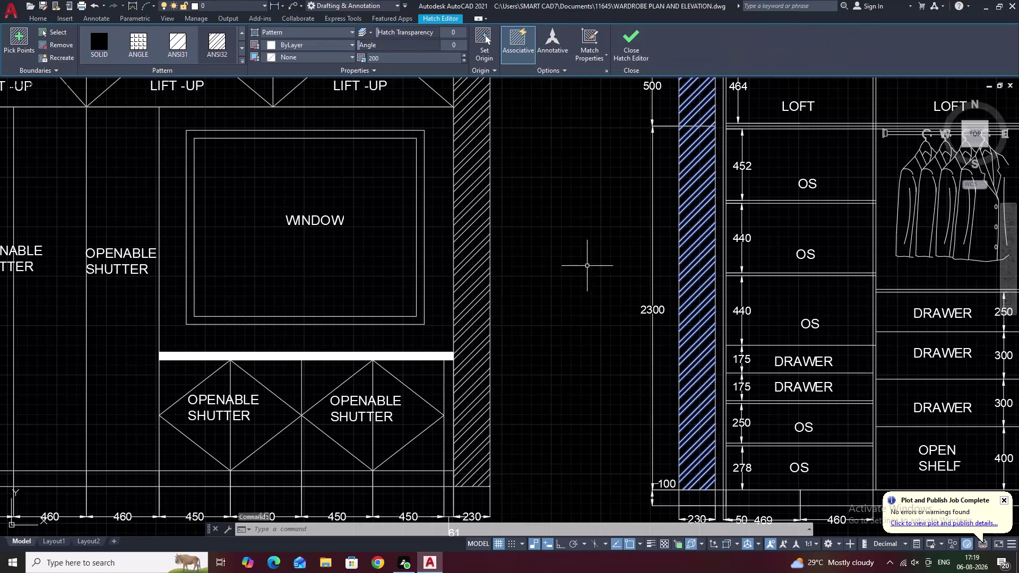
Change the left wall hatch scale in the elevation without shutter from 200 to 500.
drag(416, 56, 356, 57)
key(BackSpace)
text(5)
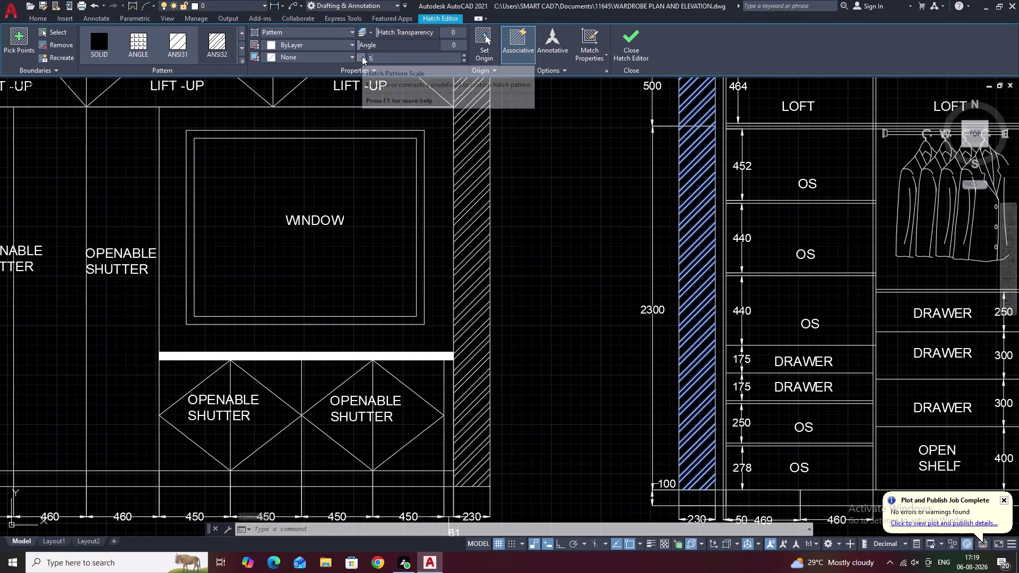
text(00)
click(575, 154)
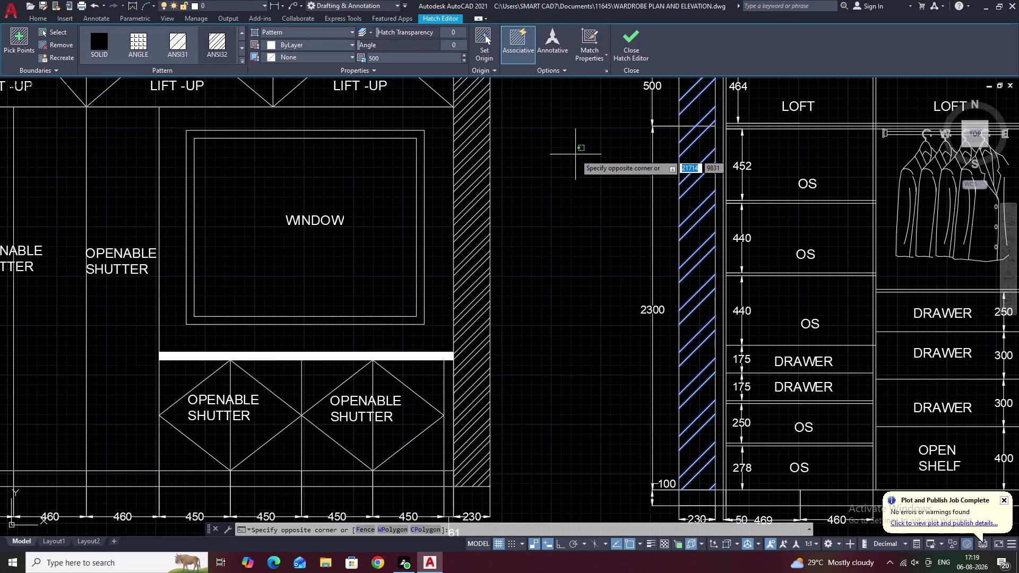
key(Escape)
key(Escape)
scroll(down, 3)
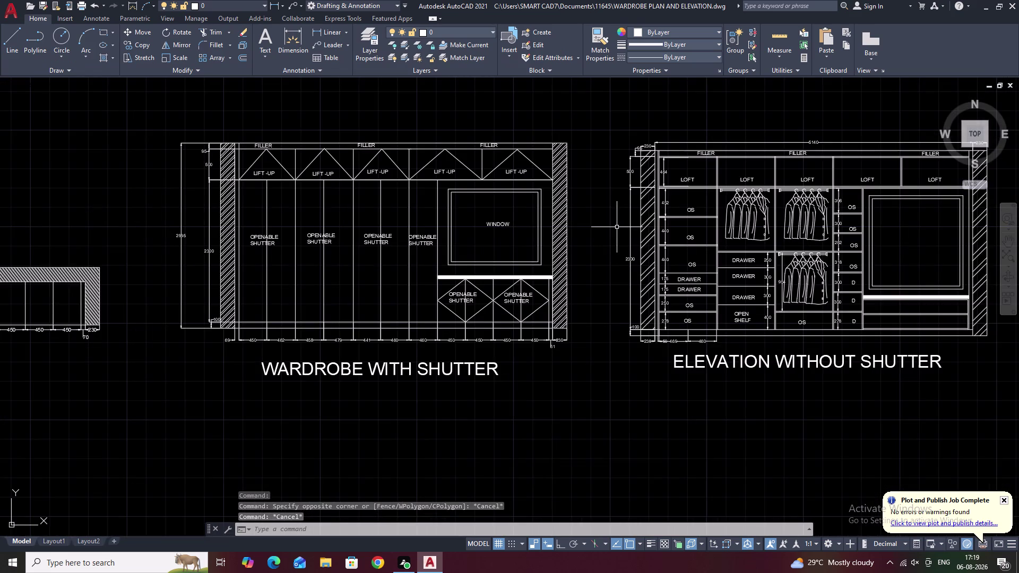
Raise both side-wall hatches of the elevation with shutter from scale 200 to 500.
middle_drag(617, 227, 587, 236)
click(529, 239)
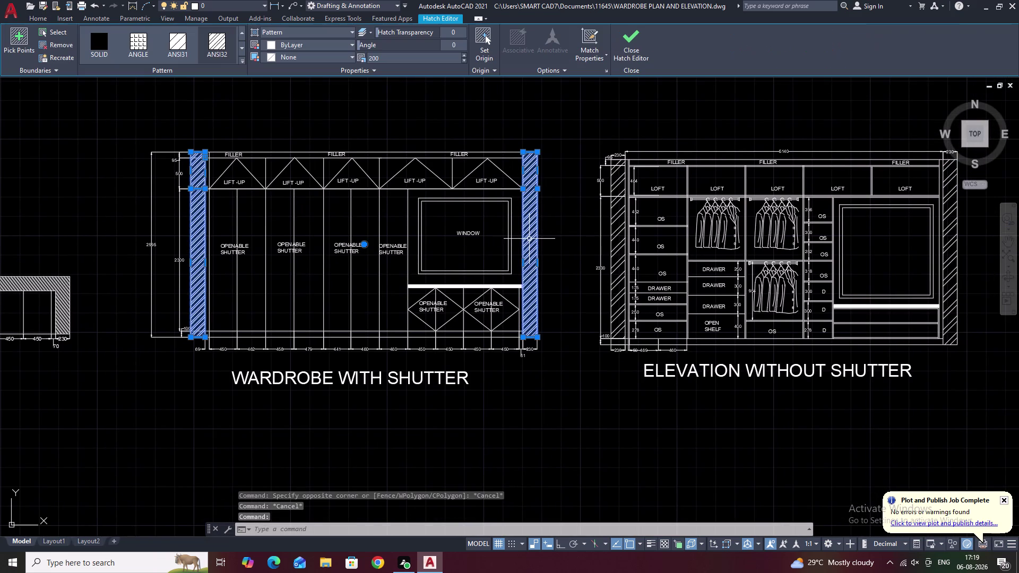
drag(402, 60, 365, 56)
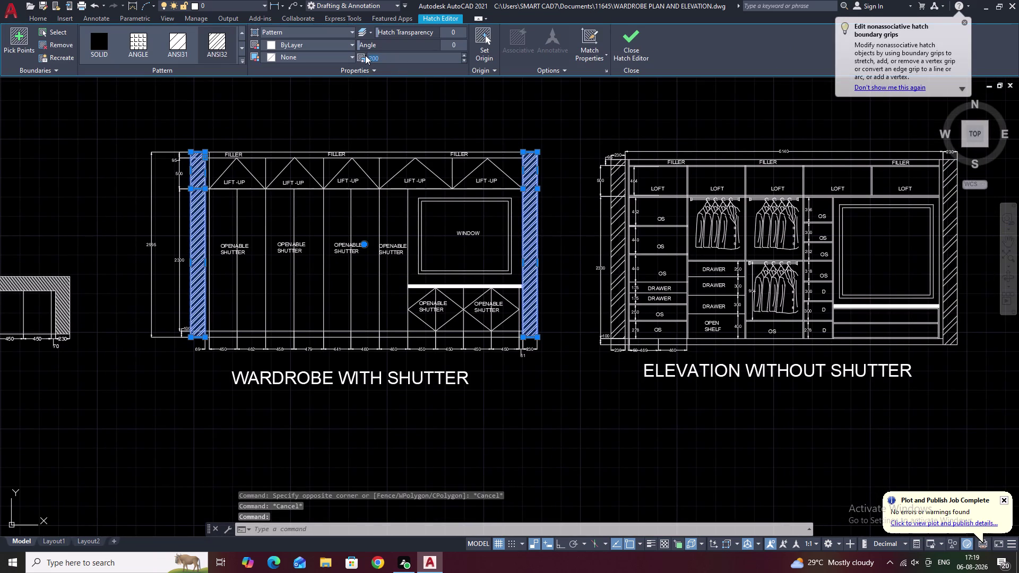
key(BackSpace)
text(500)
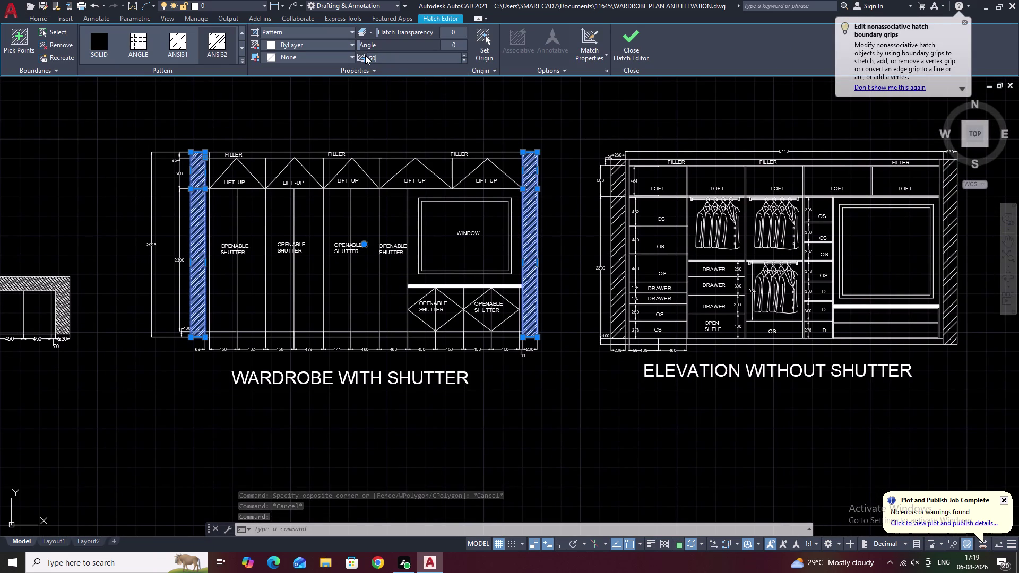
click(397, 83)
key(Escape)
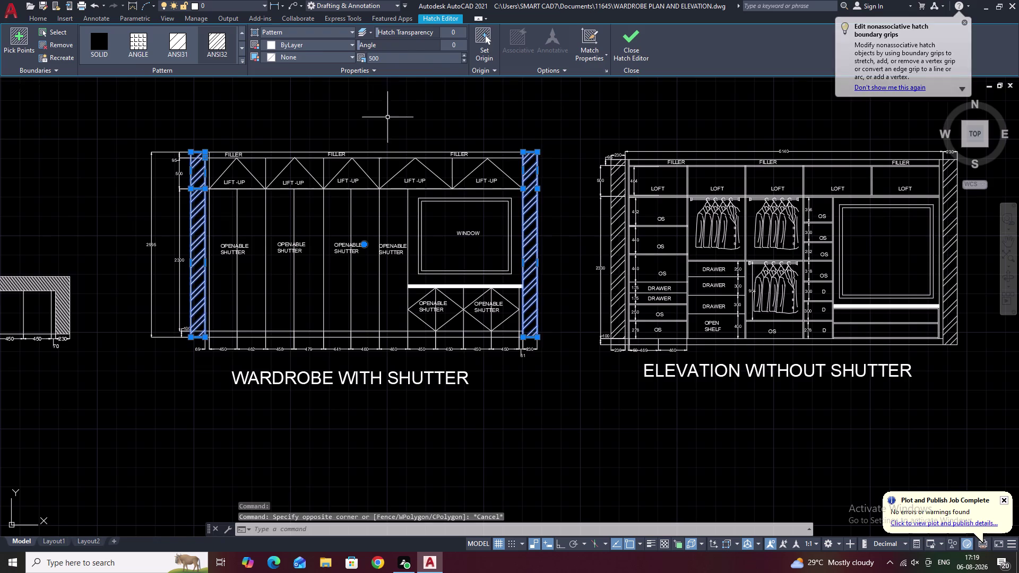
key(Escape)
key(Escape)
Set the plan's wall hatch to pattern scale 500.
middle_drag(281, 145, 612, 166)
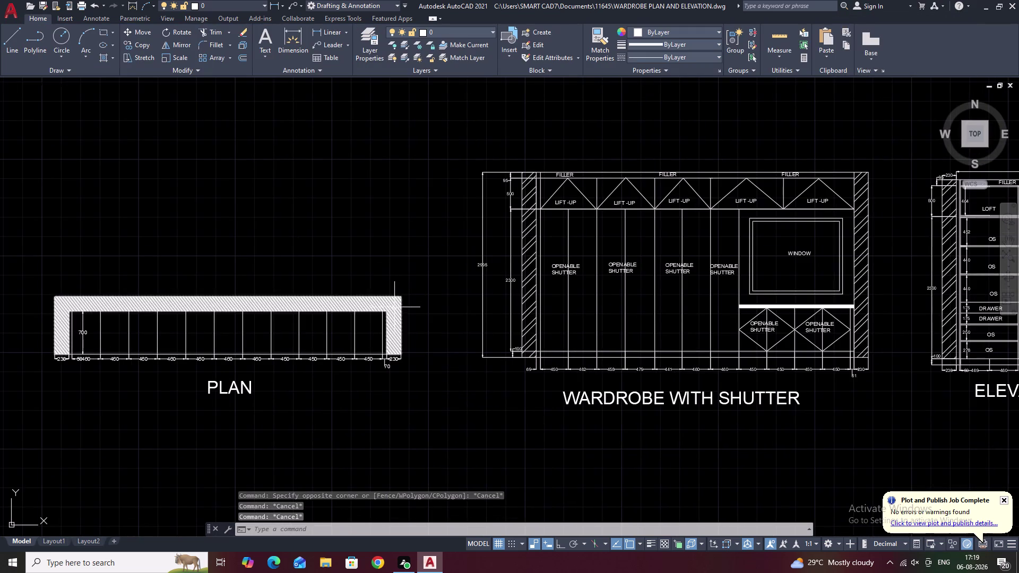
click(395, 309)
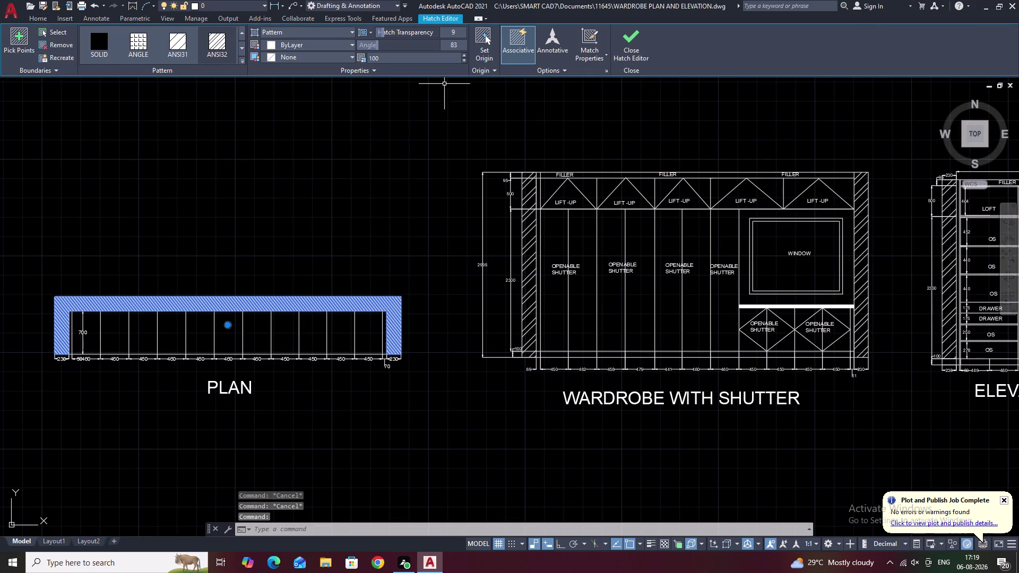
drag(407, 55, 352, 57)
key(BackSpace)
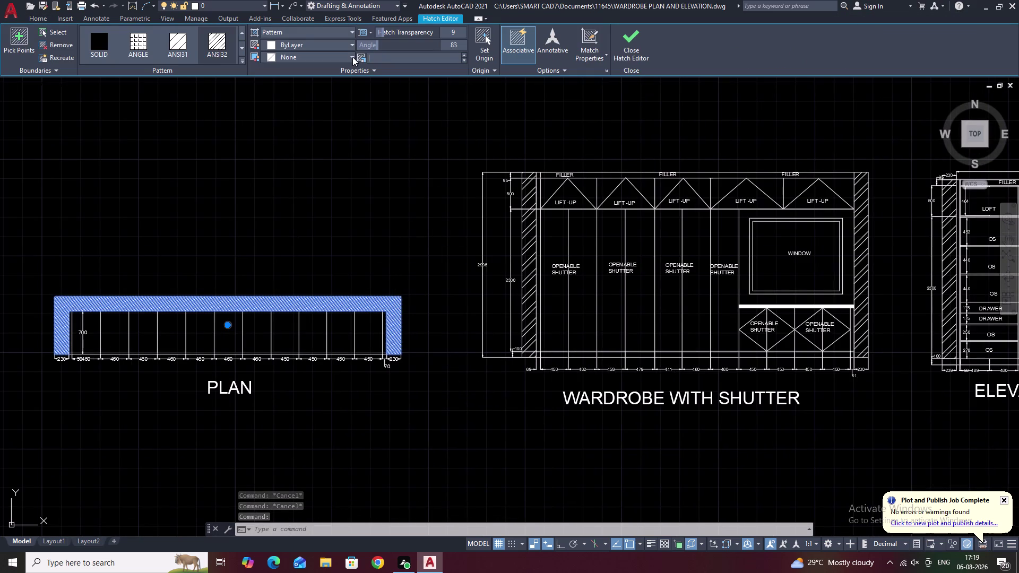
text(500)
click(328, 173)
key(Escape)
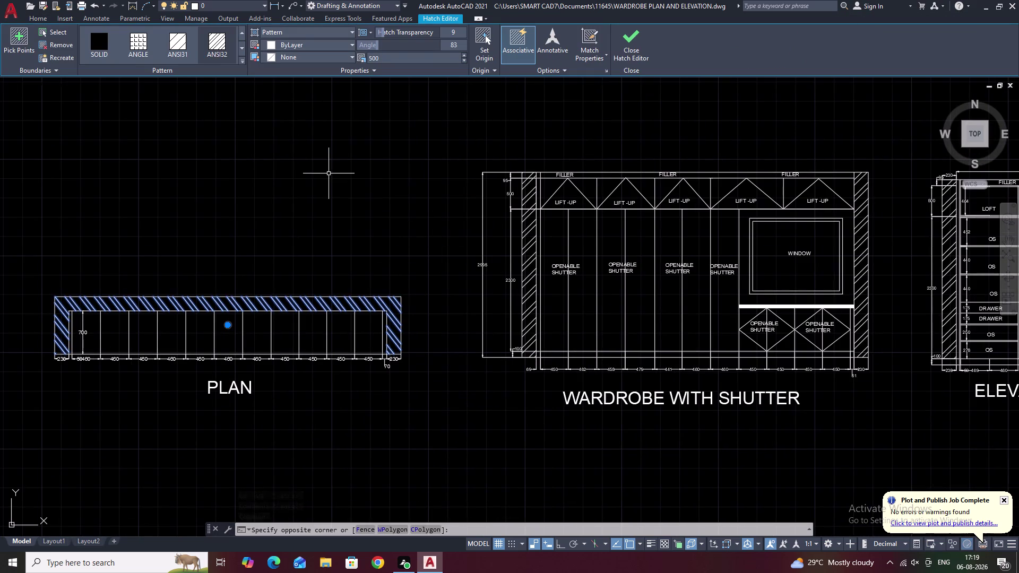
key(Escape)
Fit the plan and both elevations in view, save the drawing, and start plot setup.
scroll(down, 3)
middle_drag(405, 233, 330, 253)
scroll(up, 3)
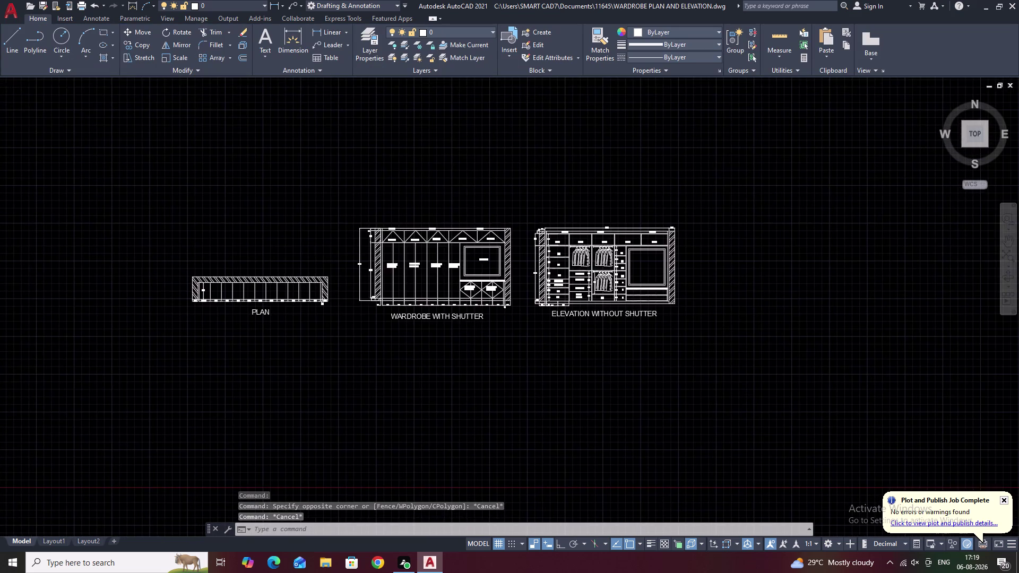
middle_drag(336, 252, 340, 236)
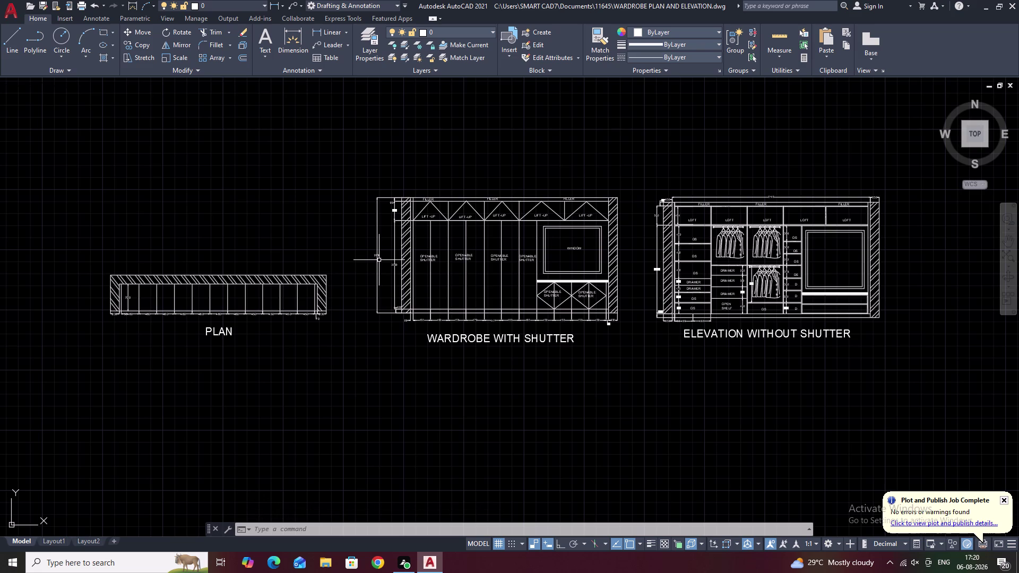
key(ctrl+s)
key(ctrl+p)
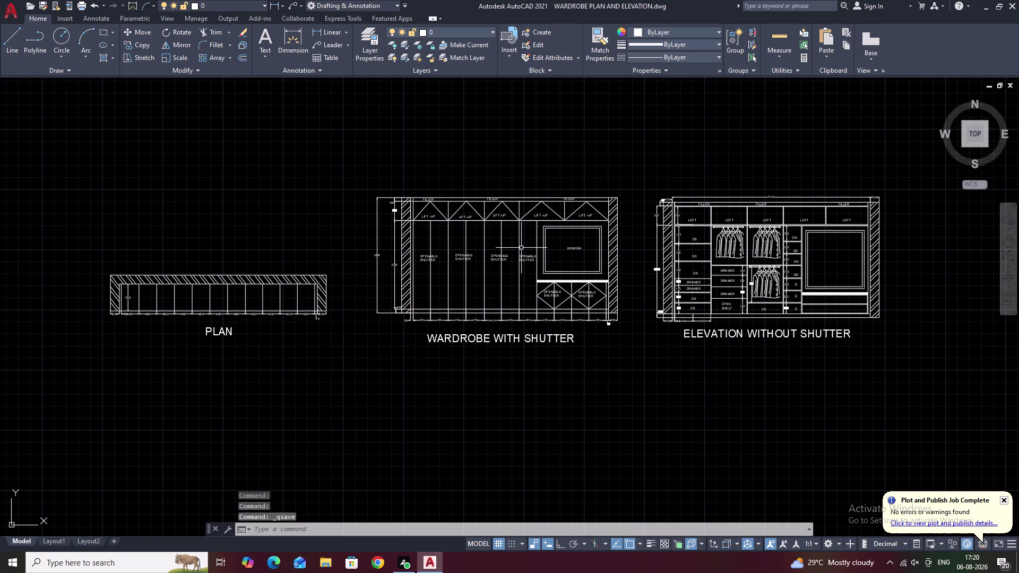
click(400, 199)
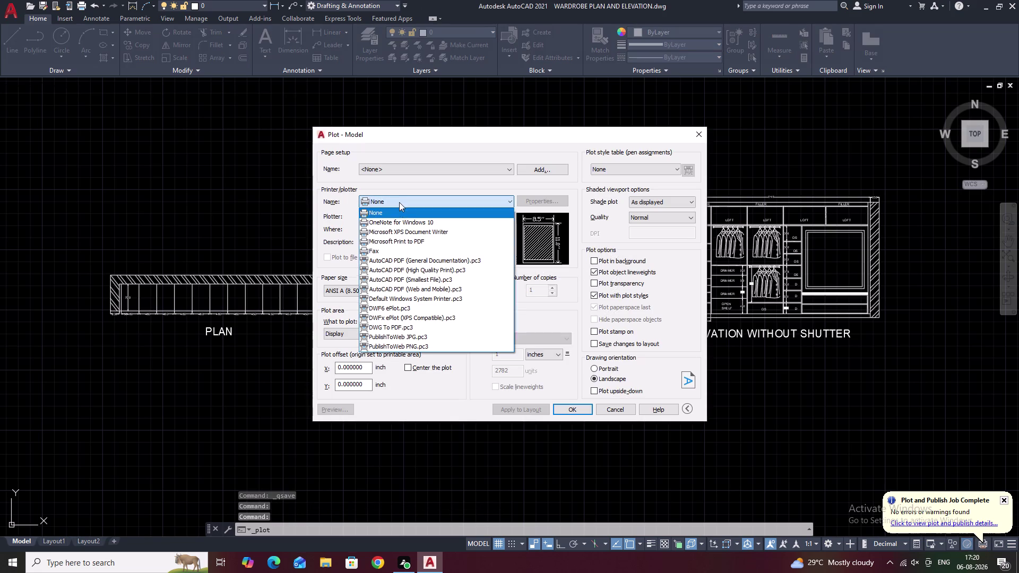
Plot with DWG To PDF.pc3 to 'WARDROBE PLAN AND ELEVATION-Model' in the 11645 folder.
click(415, 271)
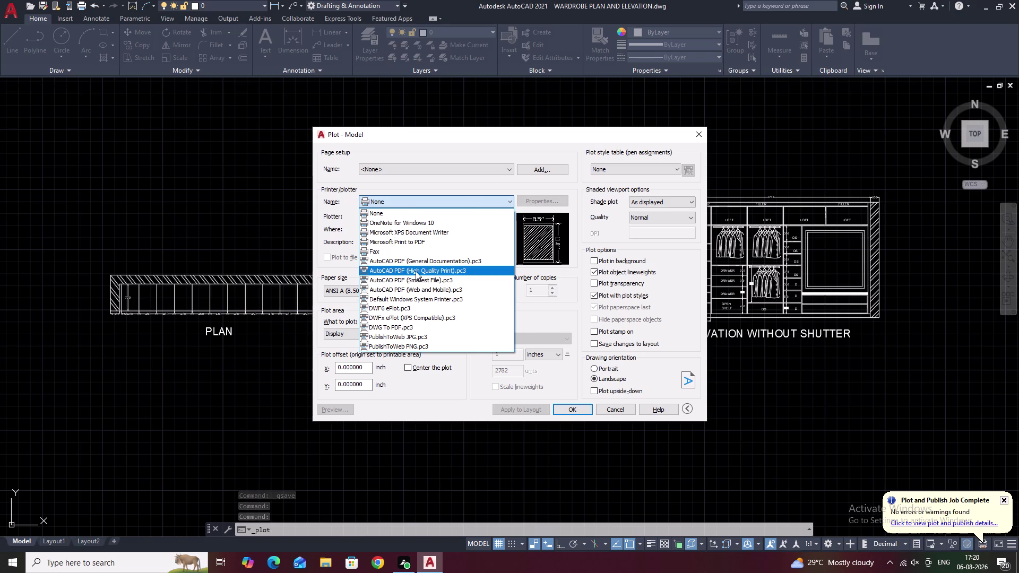
click(574, 410)
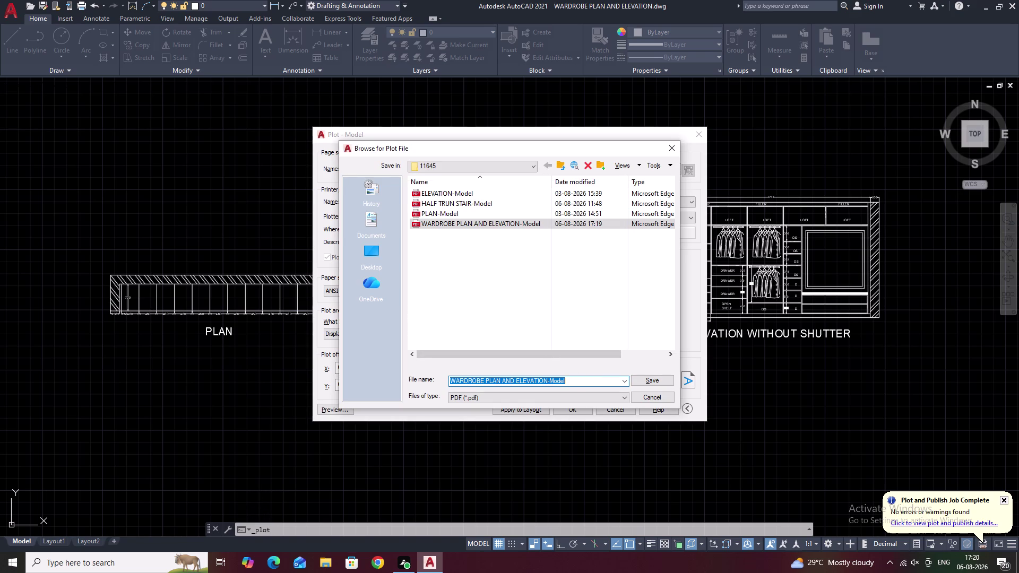
click(578, 381)
key(space)
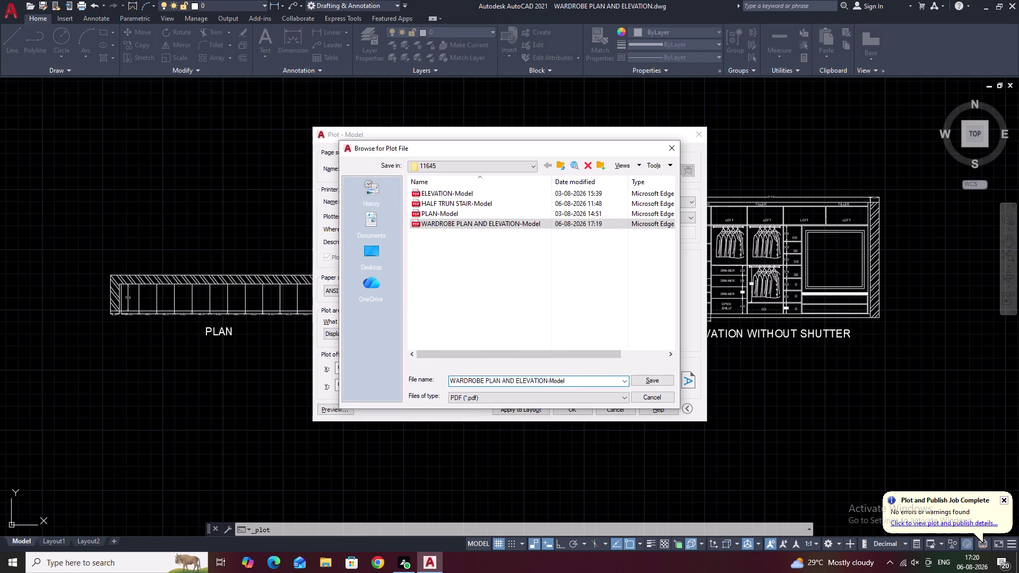
key(1)
click(640, 384)
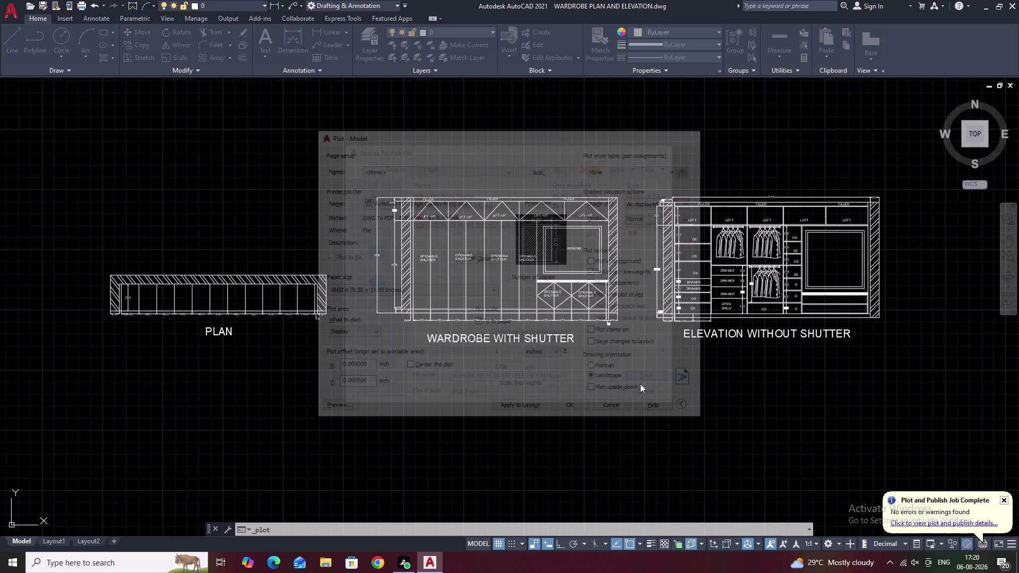